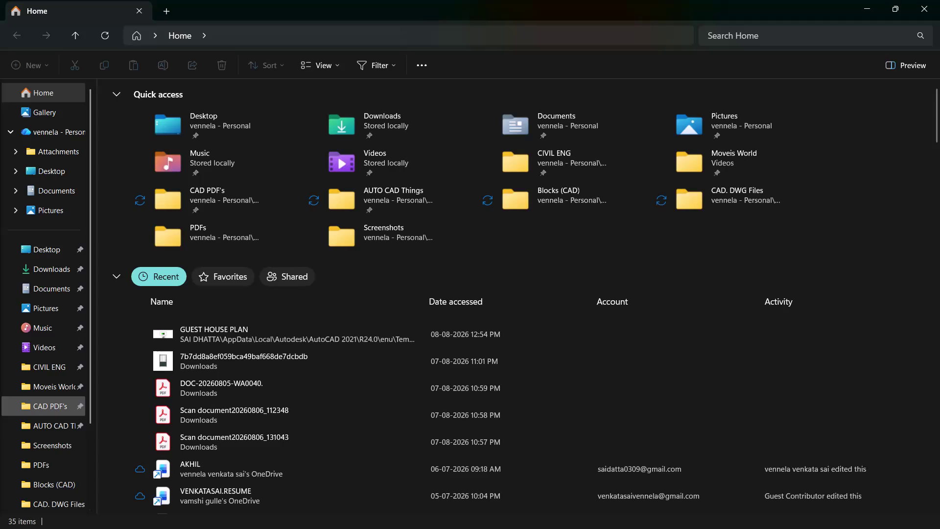
Cut the CAD PDF's folder from inside AUTO CAD Things.
click(44, 374)
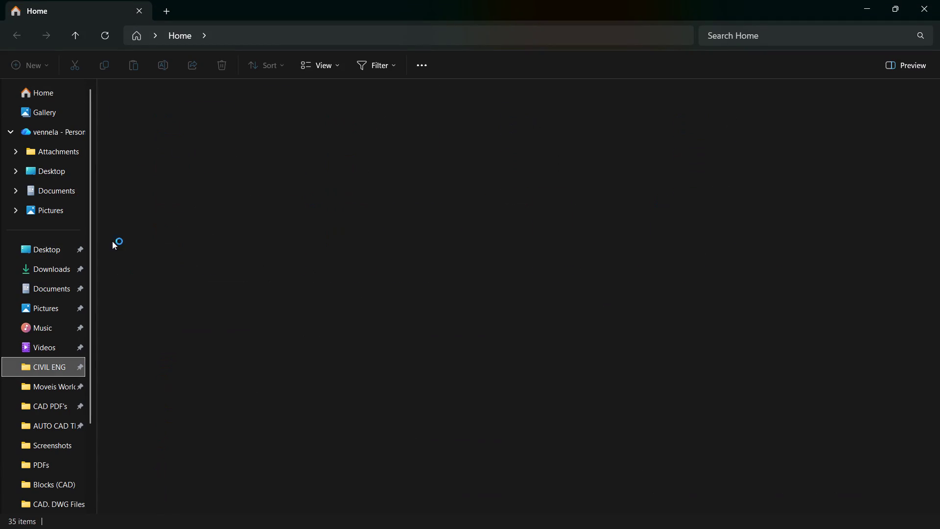
double_click(154, 118)
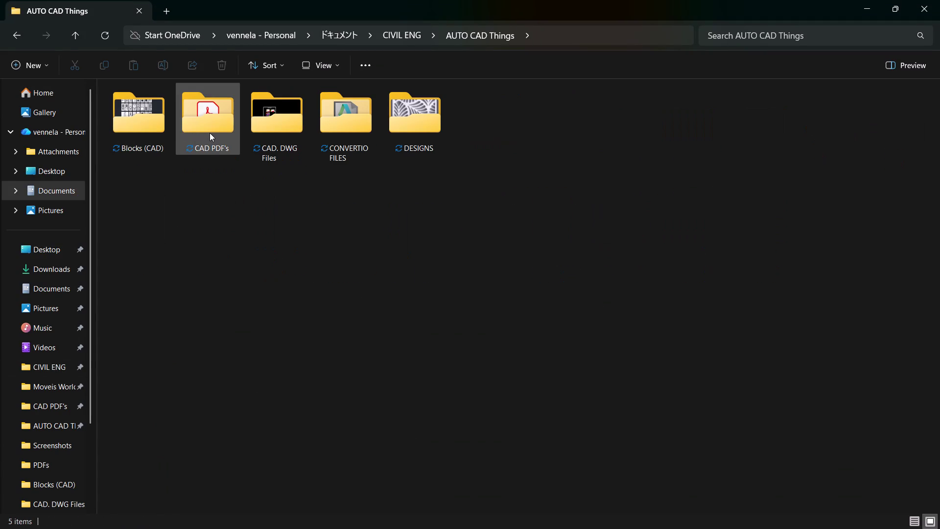
click(209, 133)
right_click(209, 132)
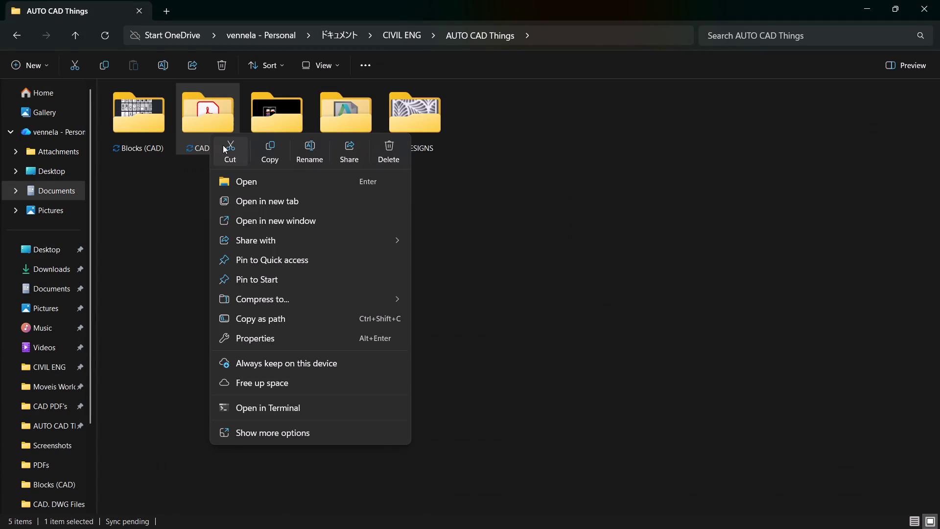
click(222, 145)
Paste into PDFs, retry when the folder is in use, then cancel.
click(71, 460)
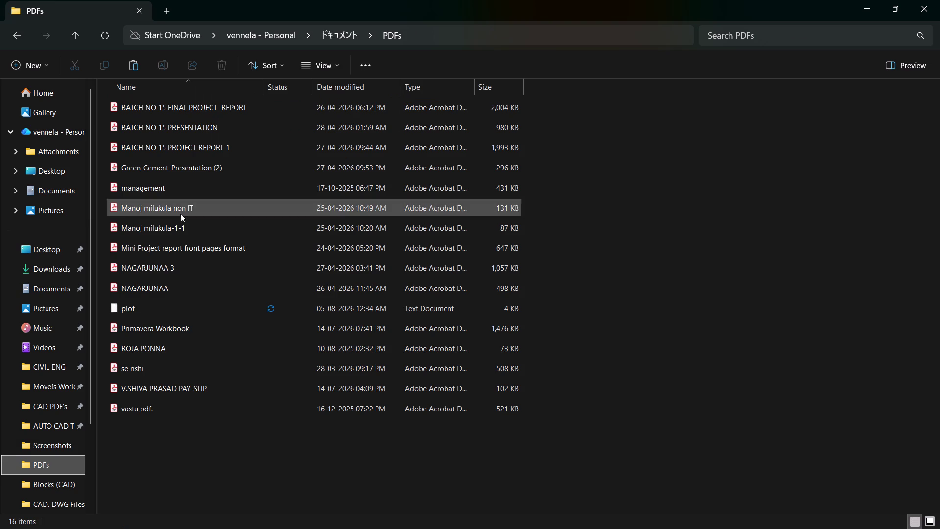
right_click(158, 439)
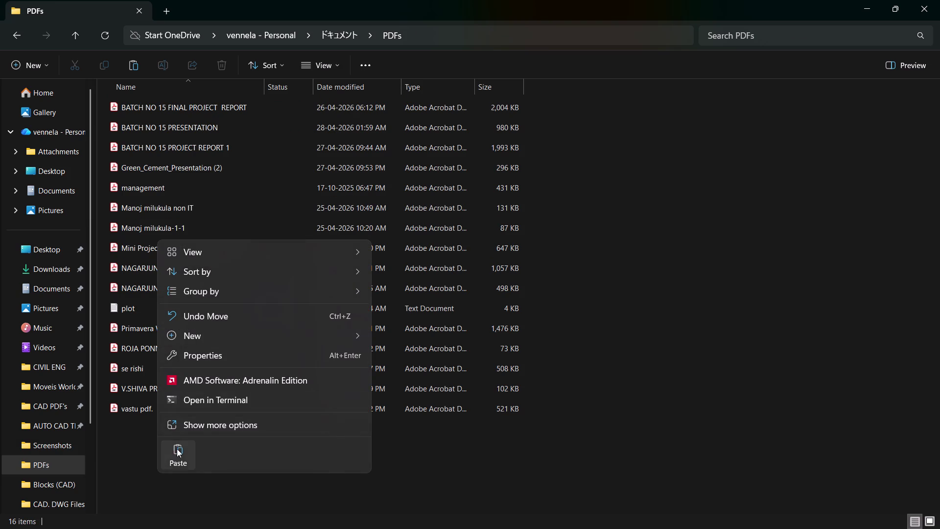
click(177, 453)
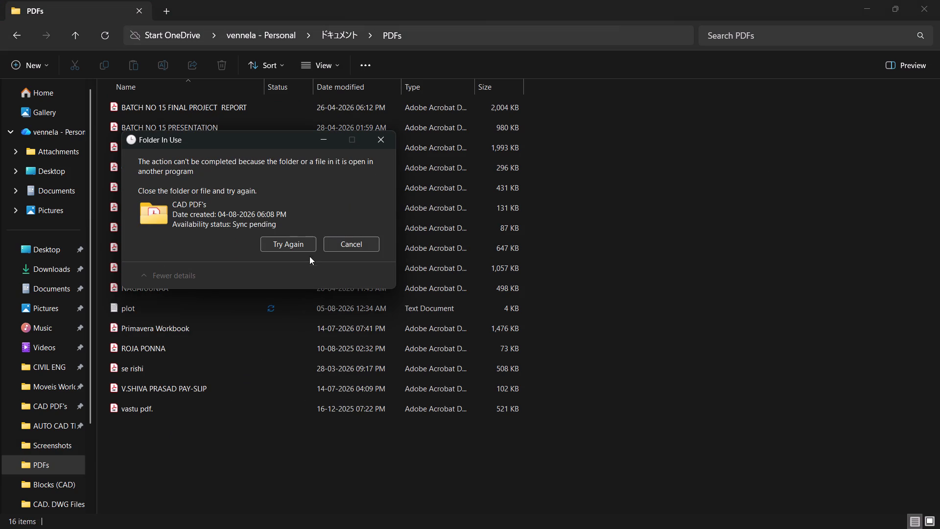
click(305, 243)
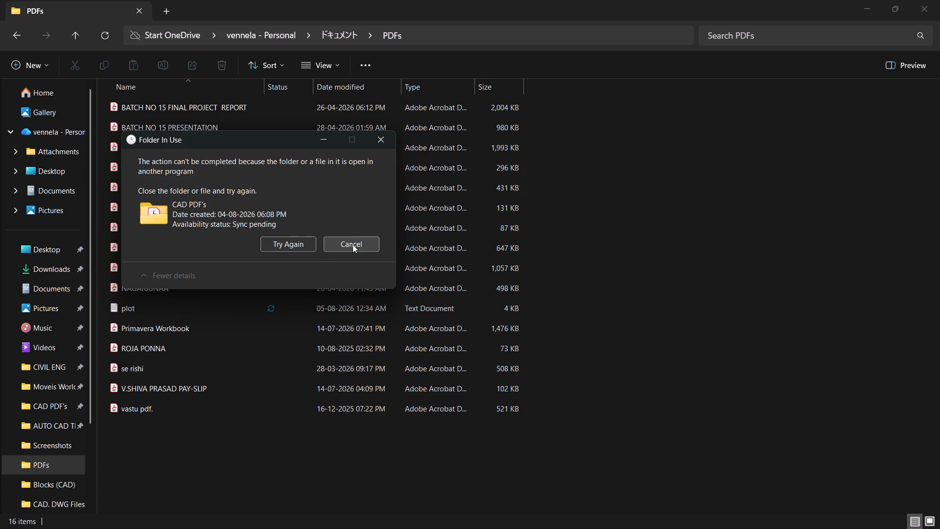
click(353, 244)
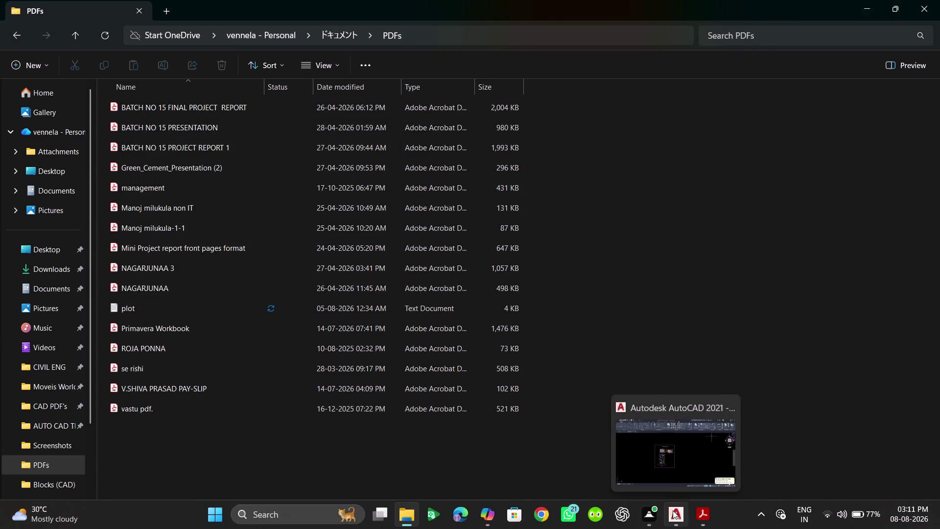
Return to AUTO CAD Things and cut the CAD PDF's folder again.
click(751, 403)
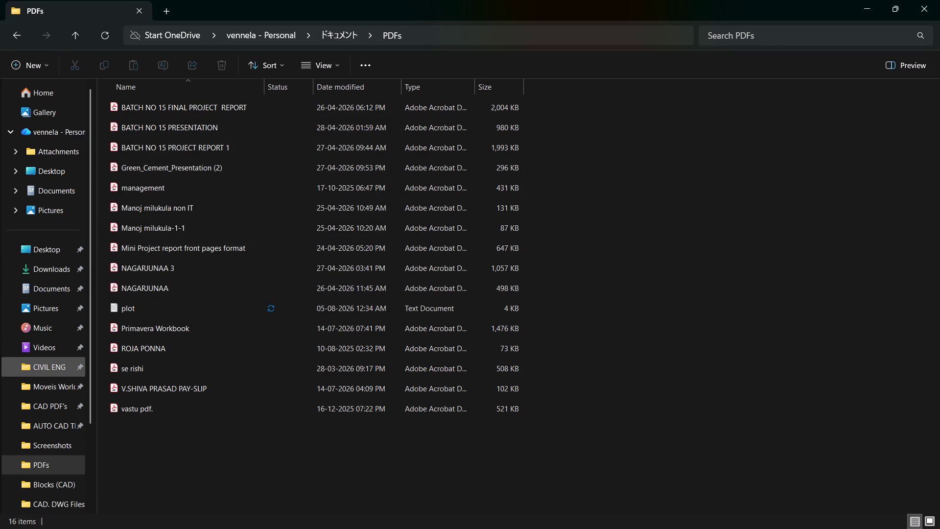
click(50, 424)
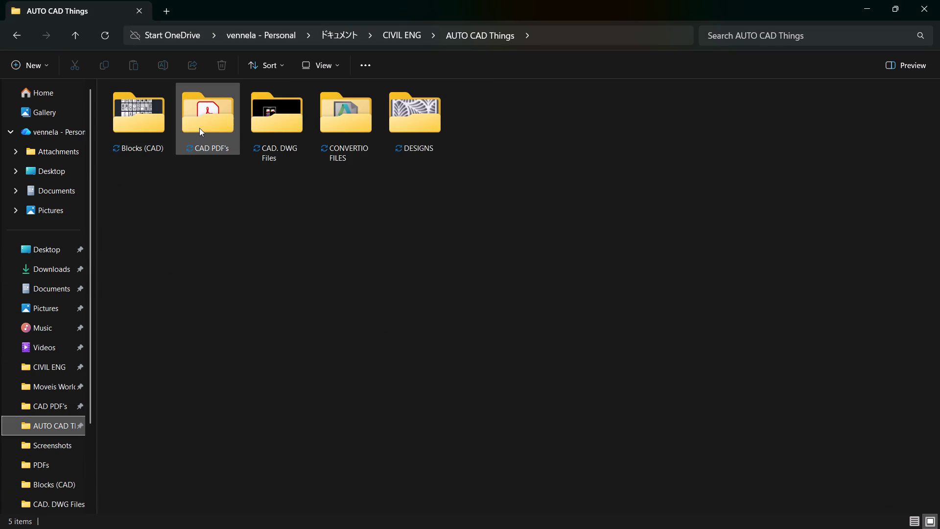
click(200, 128)
right_click(200, 126)
click(209, 147)
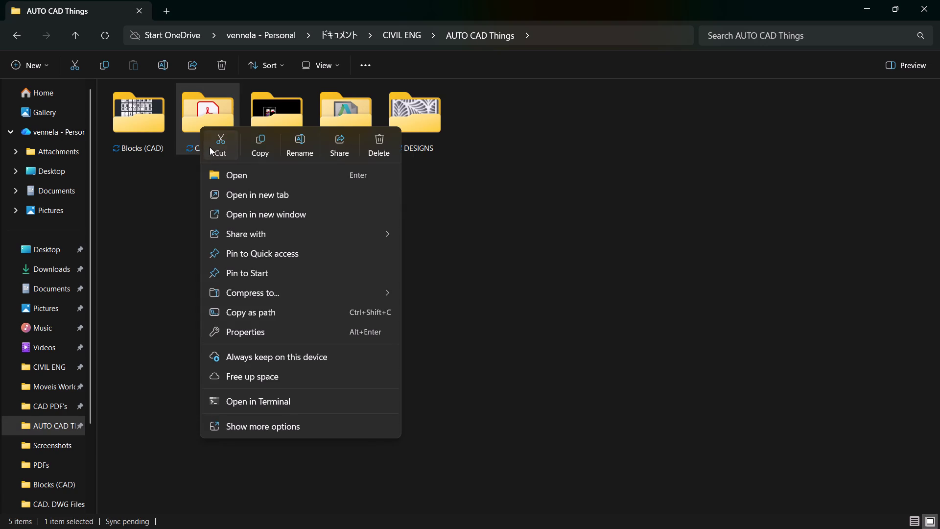
Paste CAD PDF's into PDFs and check it is gone from AUTO CAD Things.
click(46, 465)
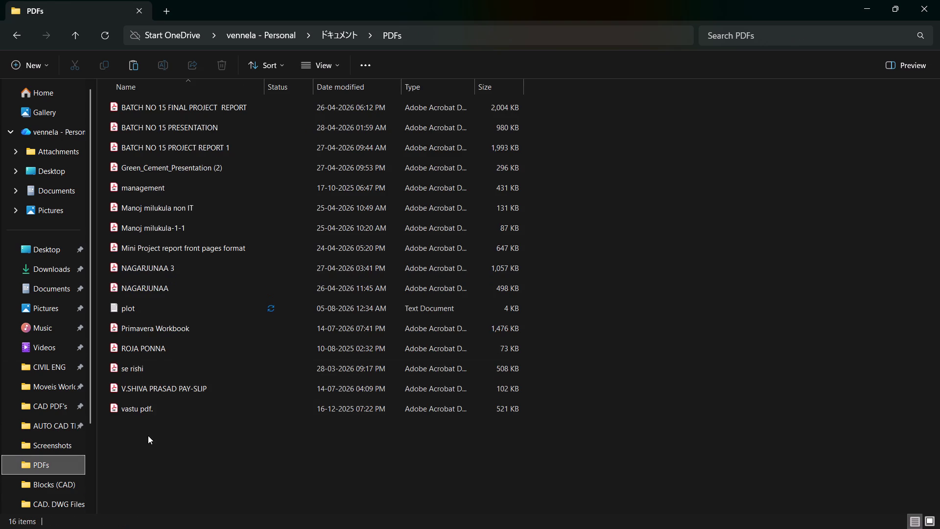
right_click(148, 441)
click(168, 458)
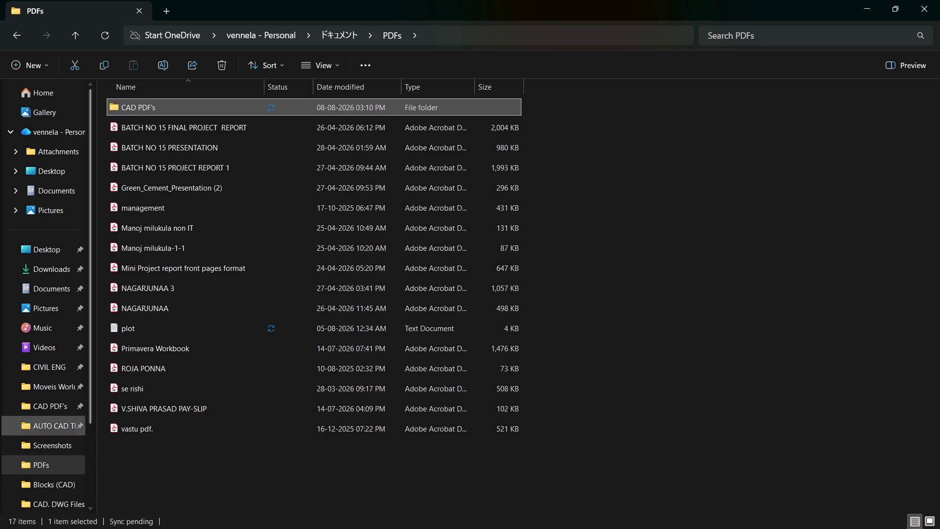
click(62, 424)
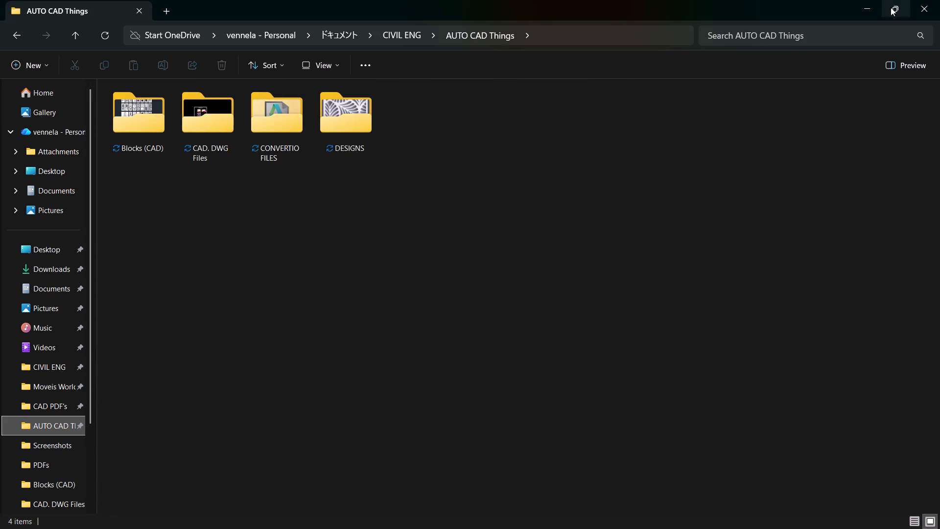